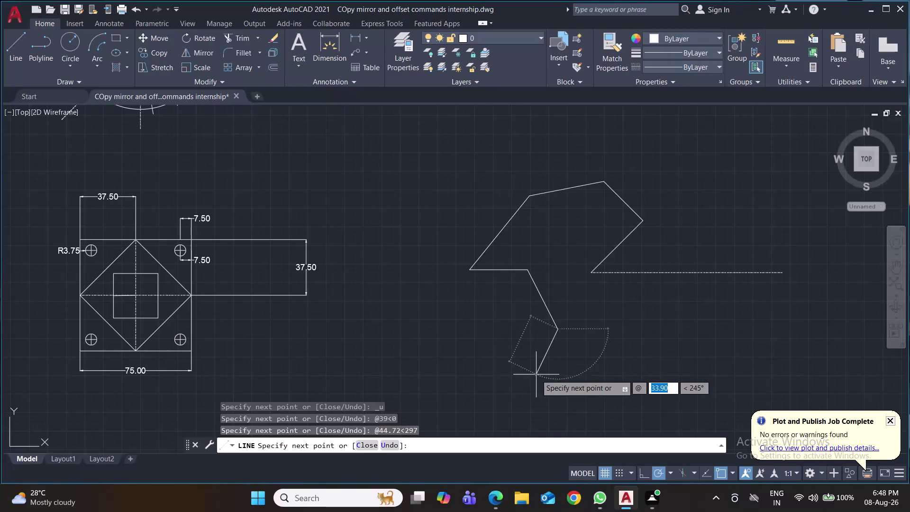
Add a 36.06-long line segment at 236° to the zigzag outline.
text(36.0)
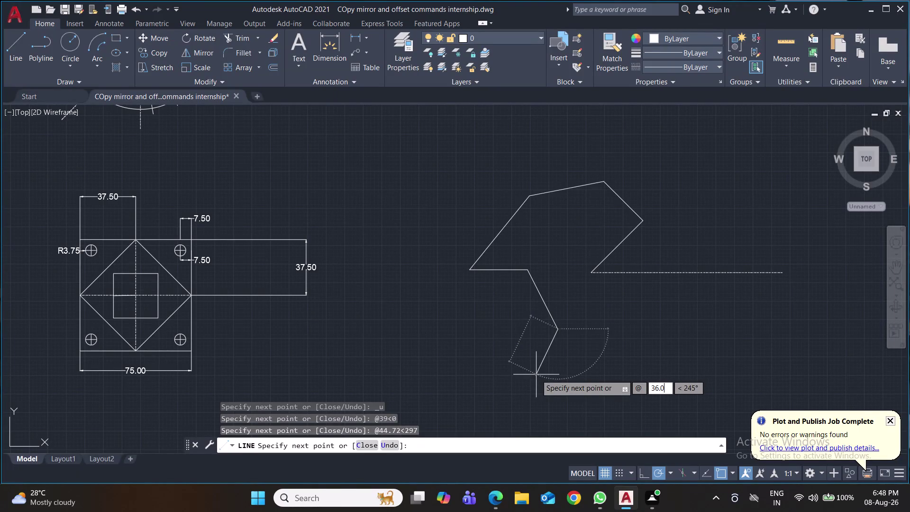
text(6)
key(Tab)
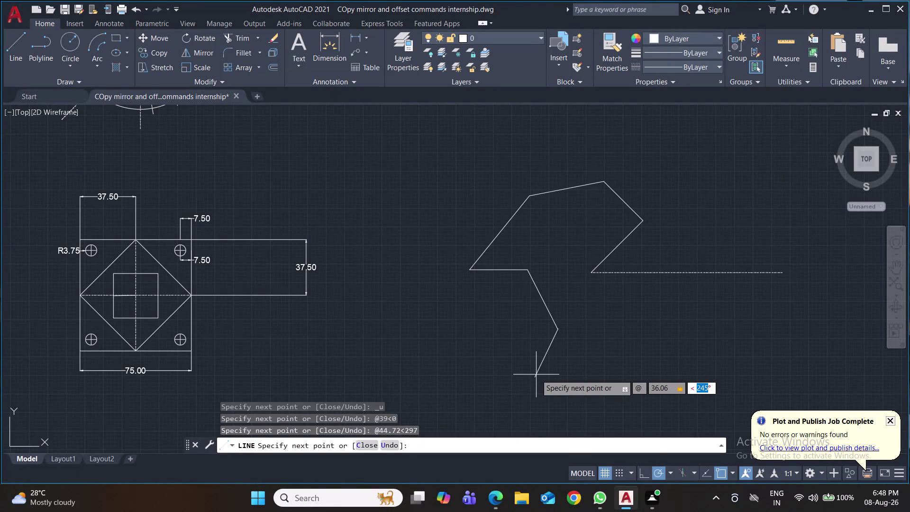
text(236)
key(Return)
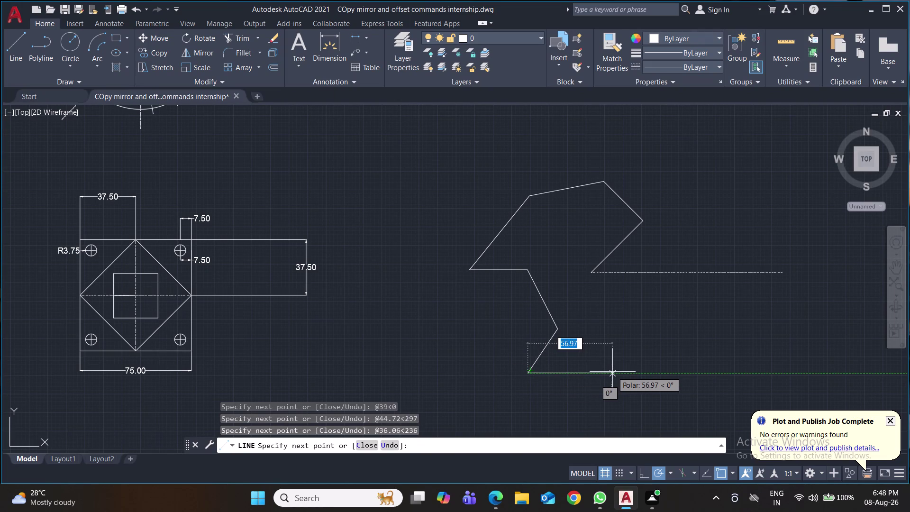
Continue the outline with a 60-long horizontal segment at 0°.
text(@)
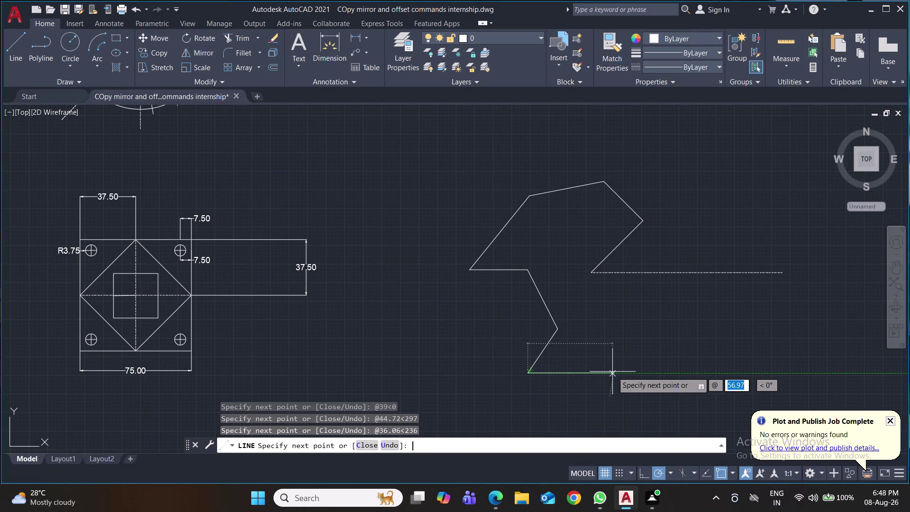
text(60)
key(Tab)
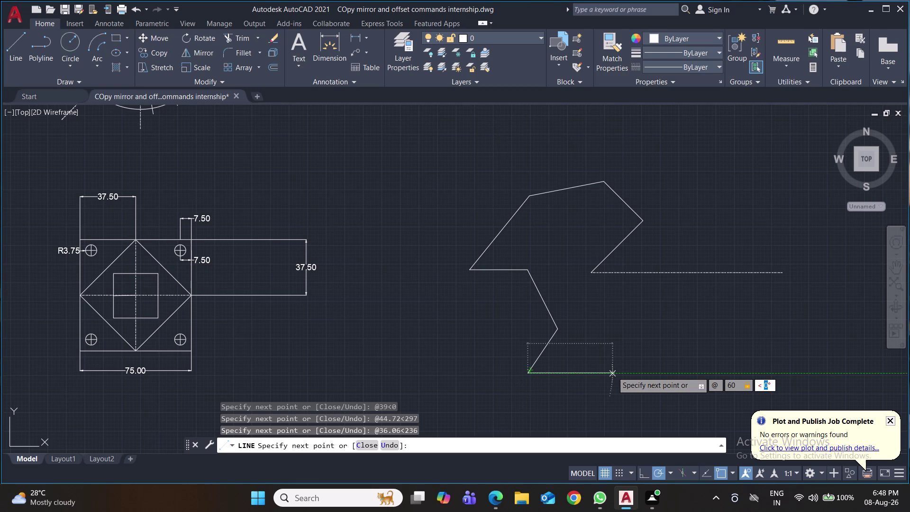
key(0)
key(Return)
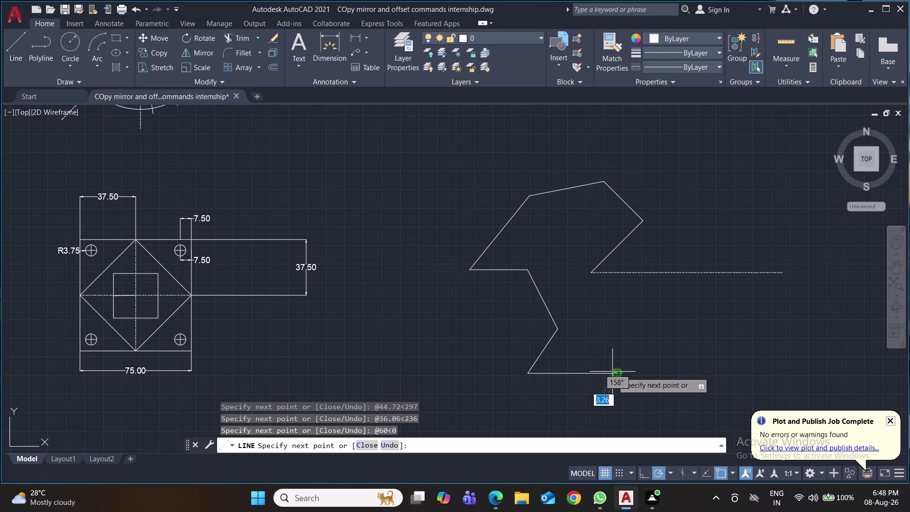